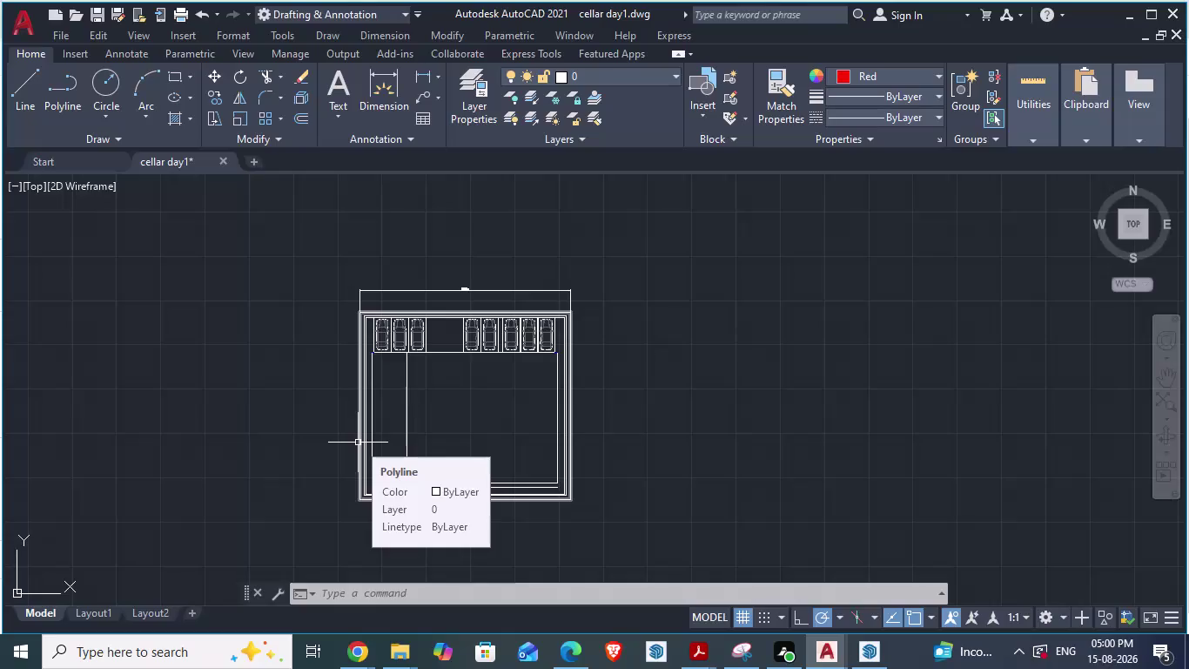
scroll(up, 3)
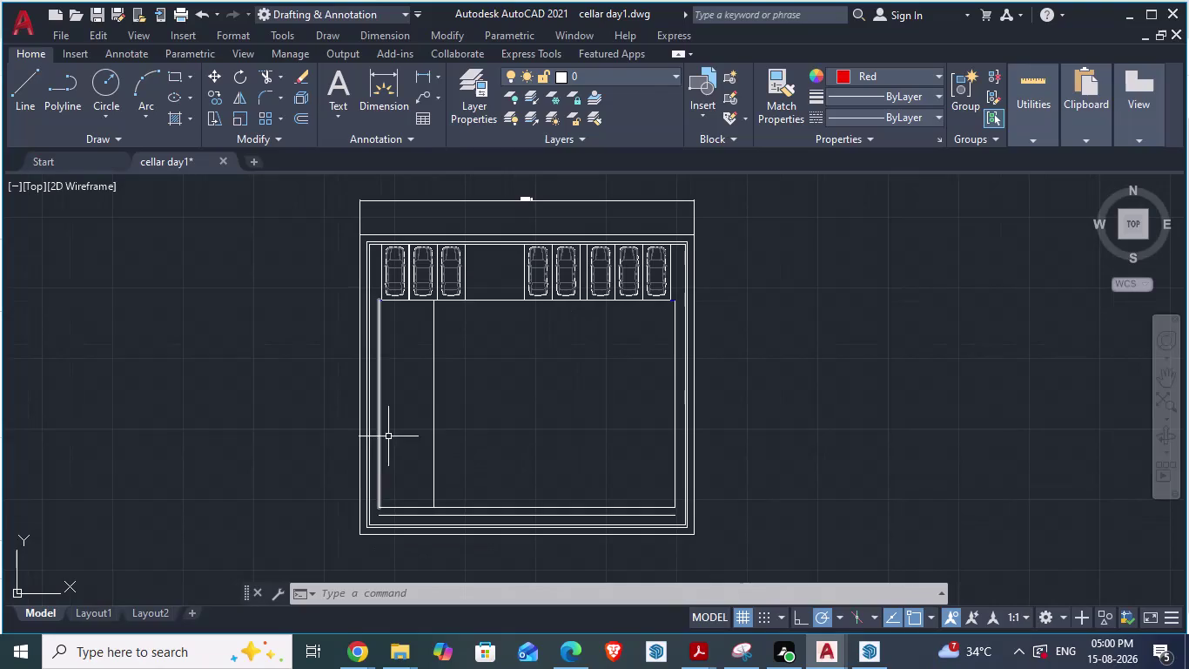
scroll(down, 3)
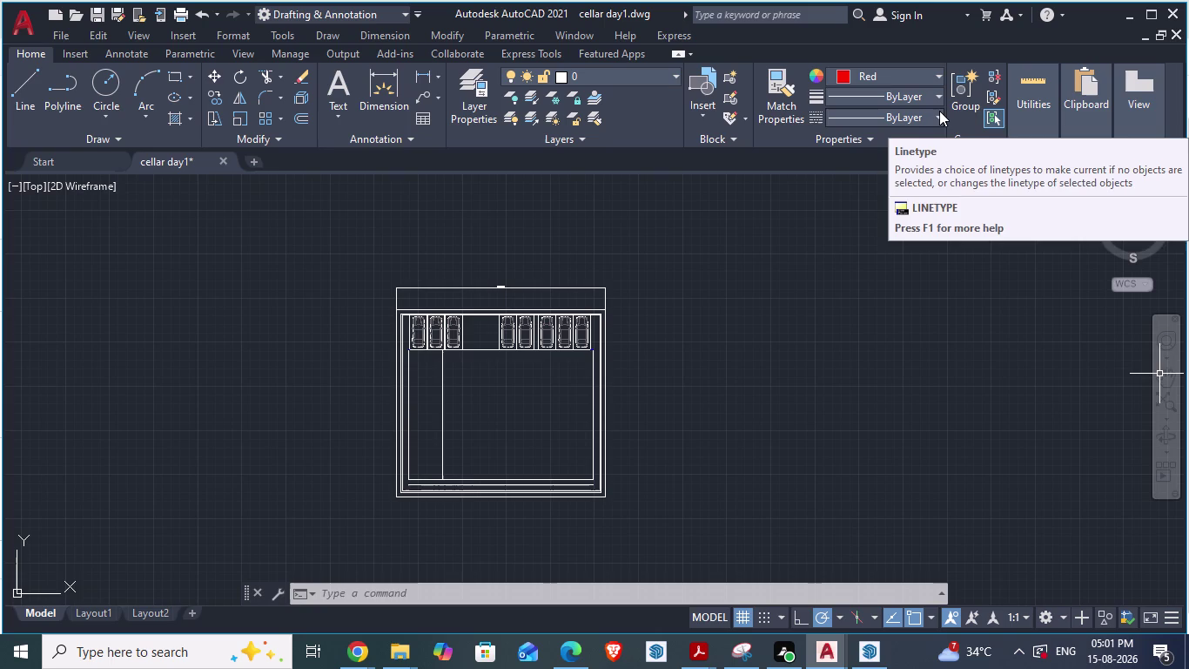
scroll(down, 3)
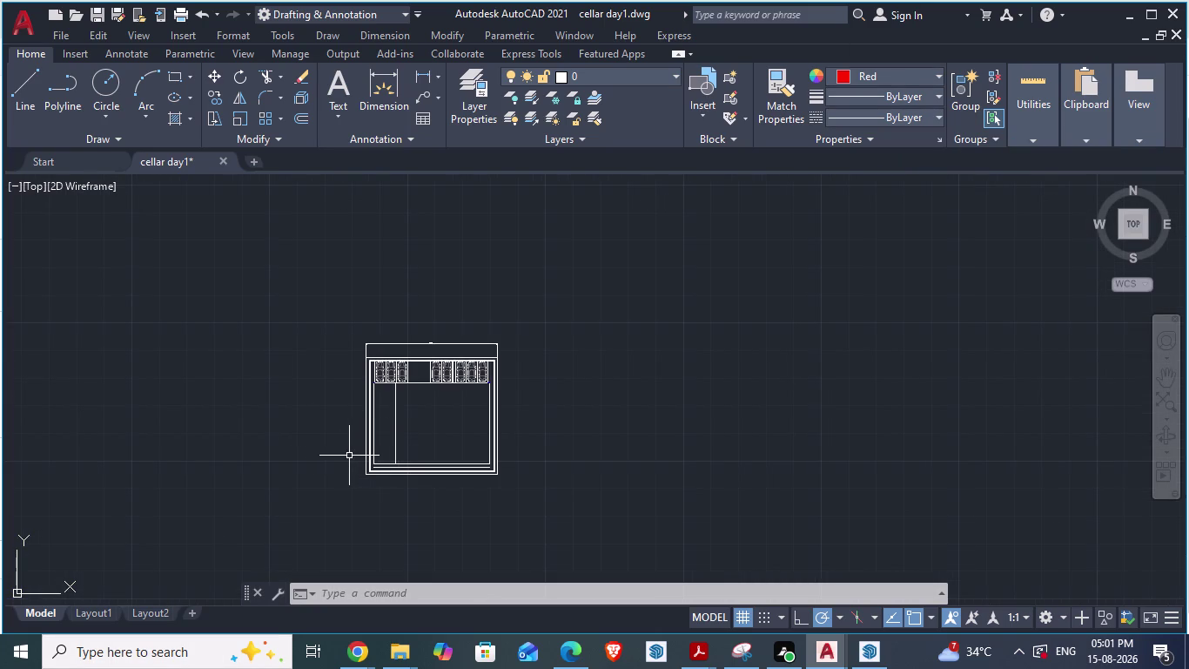
scroll(up, 3)
scroll(up, 3)
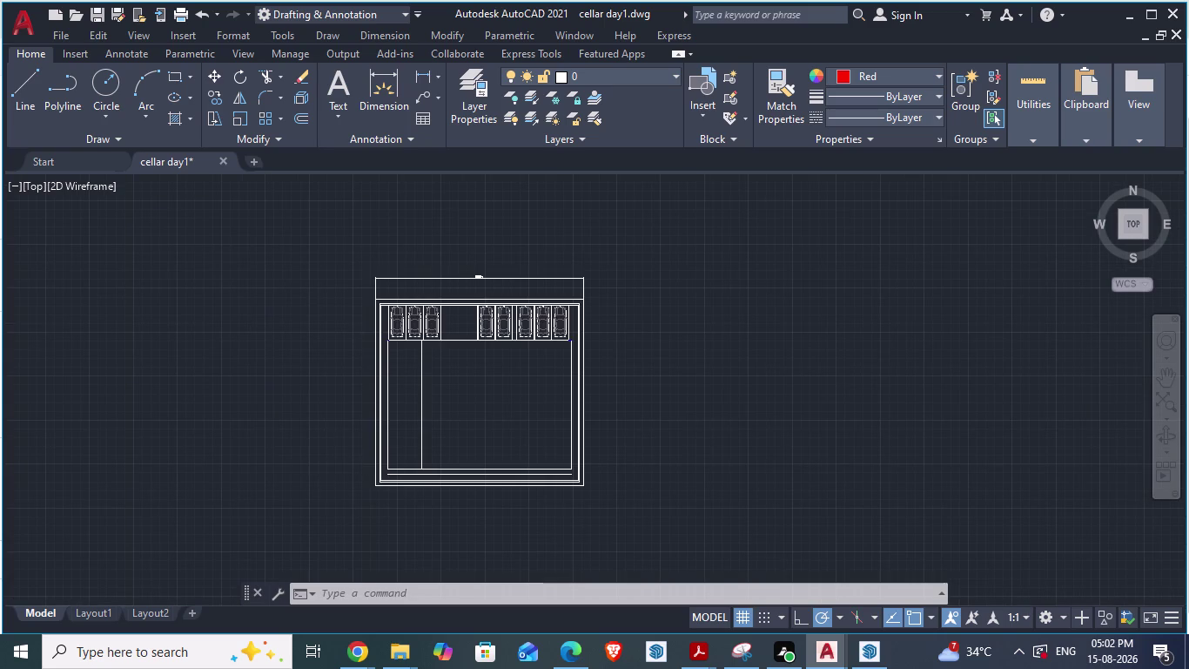